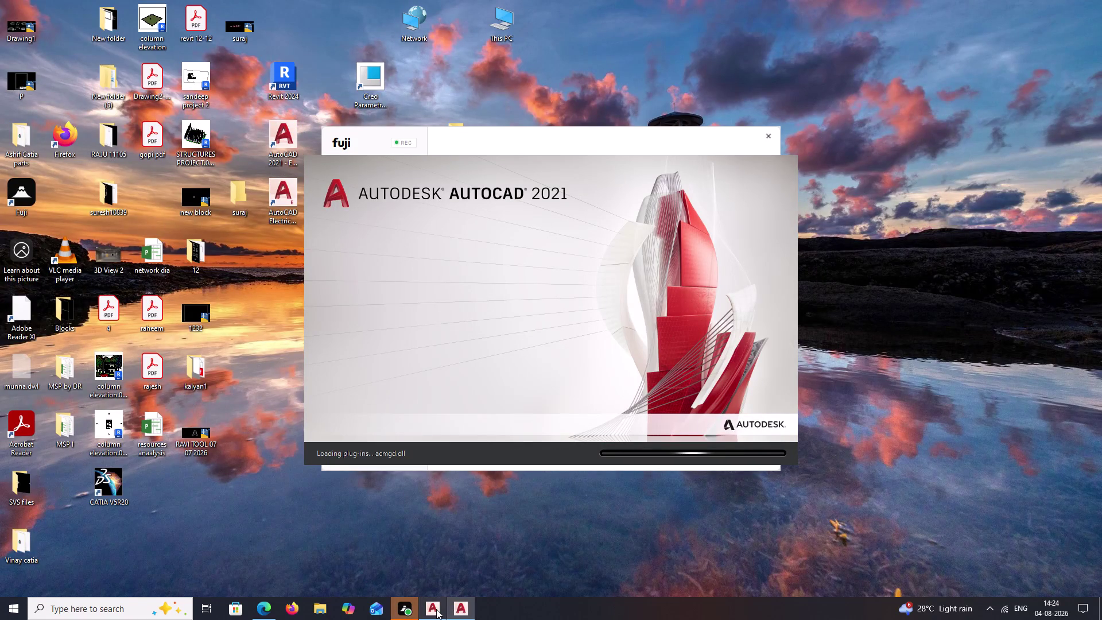
Bring the launching AutoCAD Electrical window forward and let it load the start page.
click(481, 513)
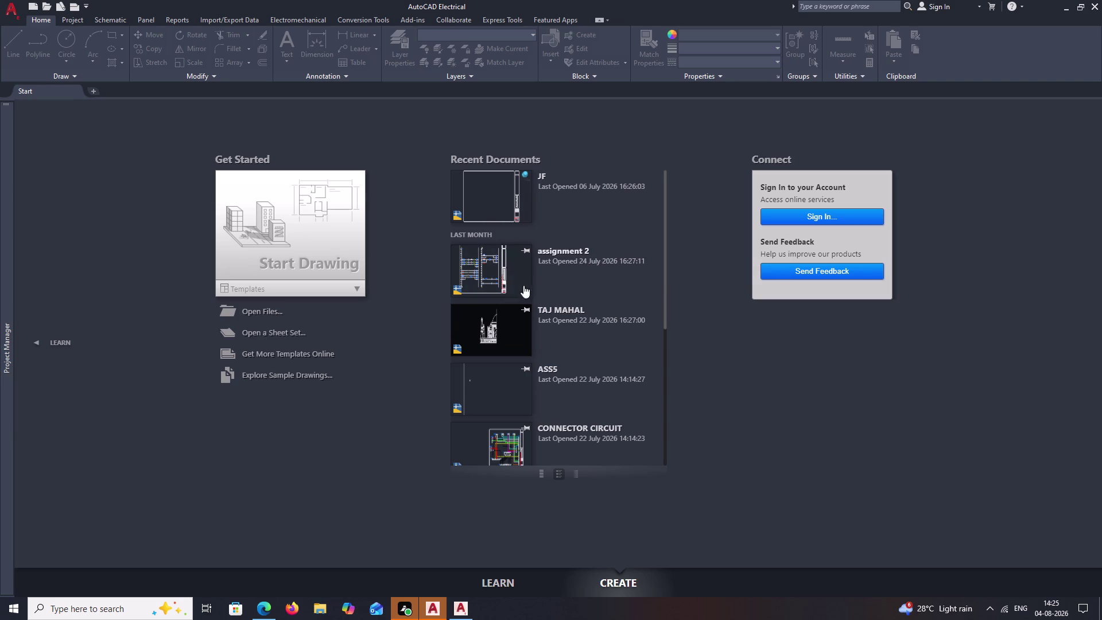
Browse Recent Documents, then start a new drawing with the default title-block sheet.
scroll(down, 3)
scroll(down, 3)
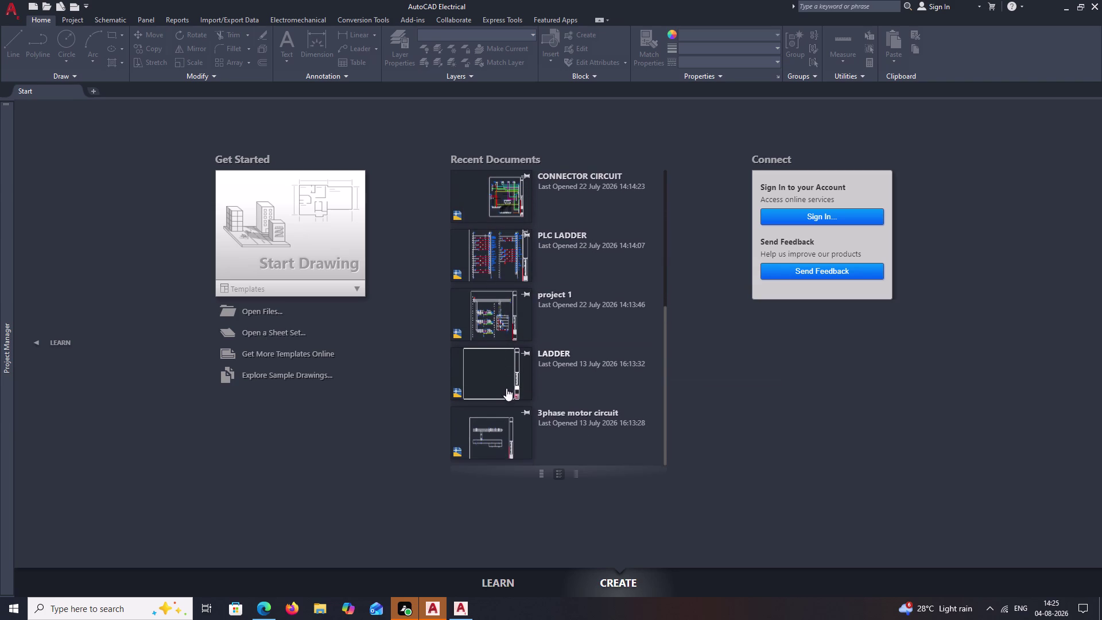
scroll(down, 3)
click(325, 256)
click(325, 256)
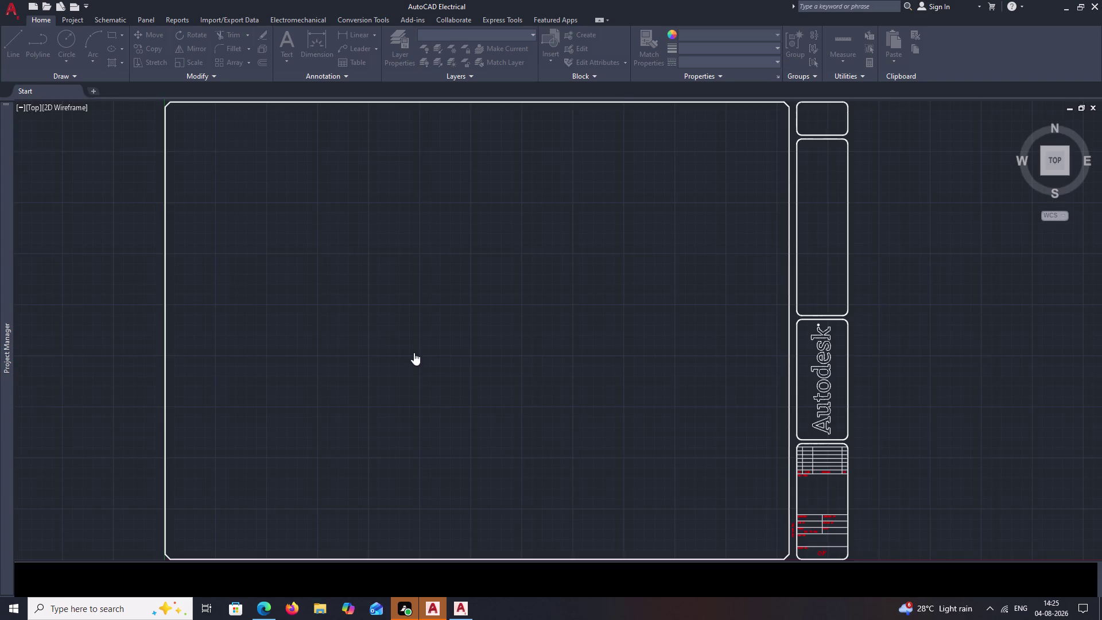
Close AutoCAD Electrical, choosing No to saving changes to Drawing1.dwg.
scroll(down, 3)
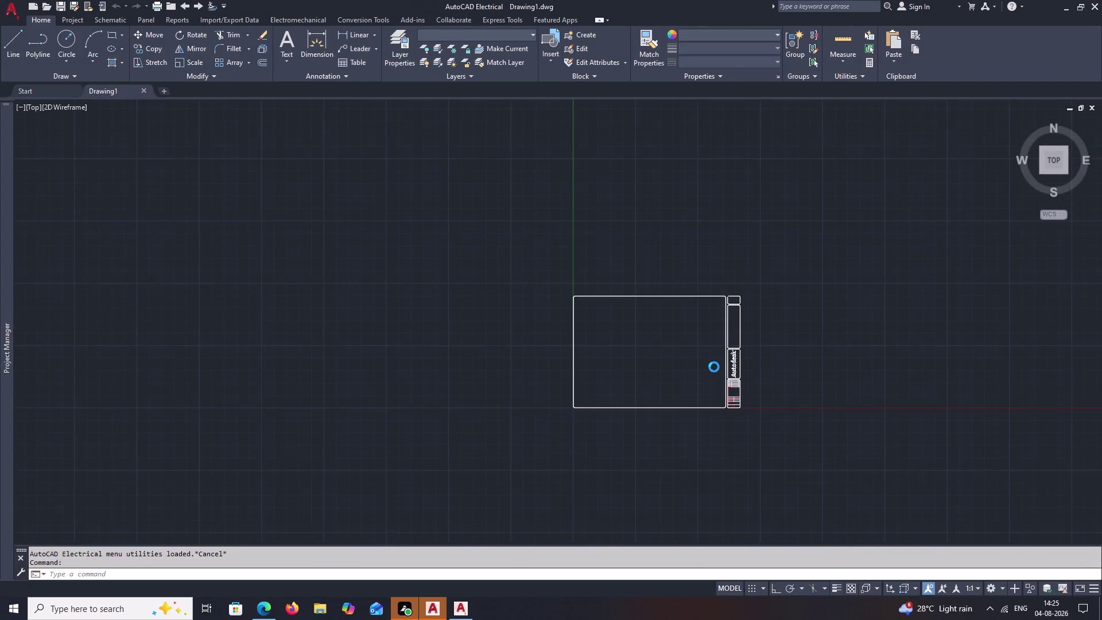
scroll(up, 3)
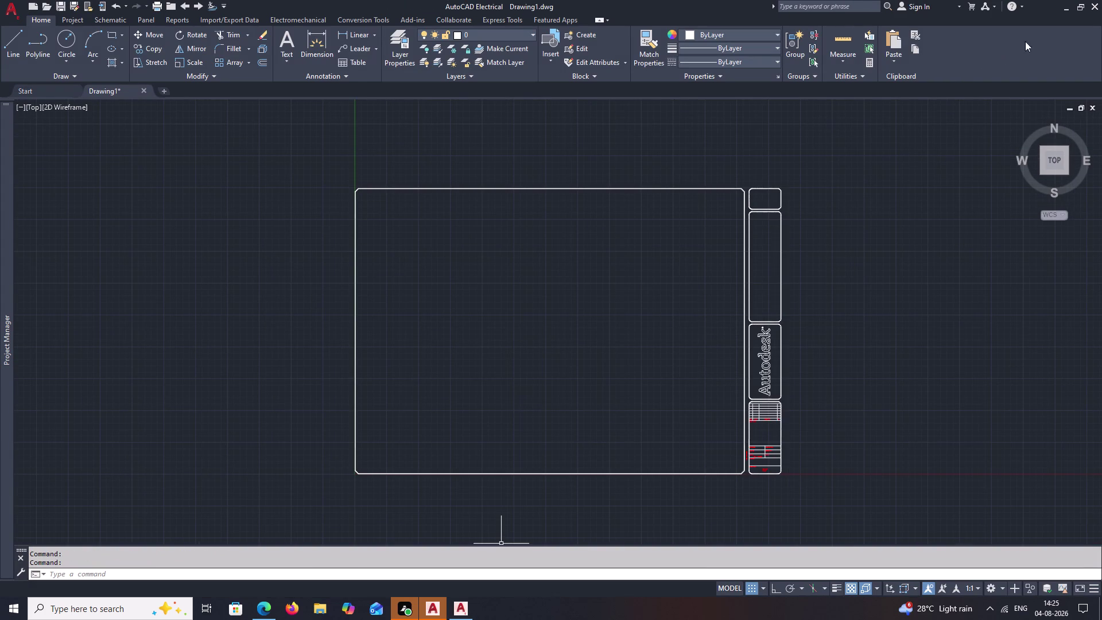
click(1094, 0)
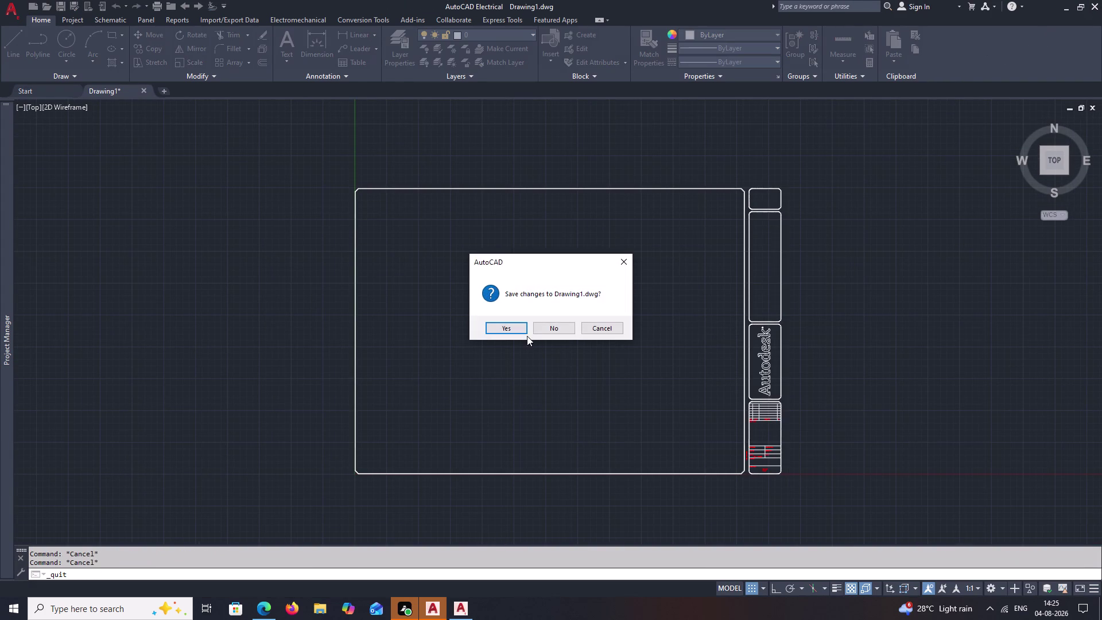
click(543, 327)
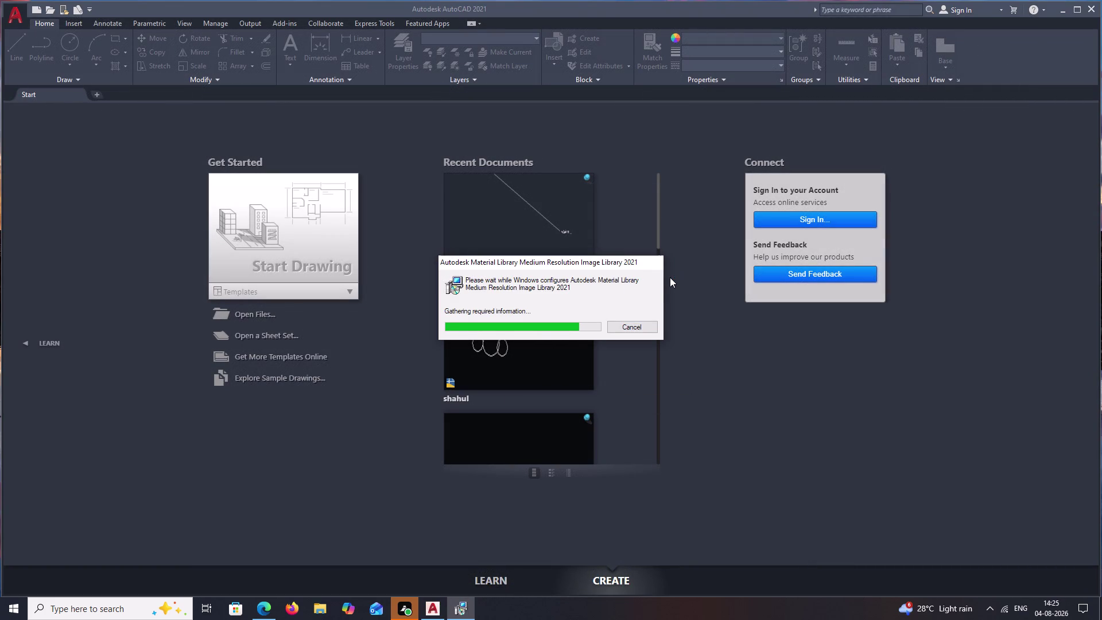
Cancel the Windows material library configuration dialog.
click(646, 329)
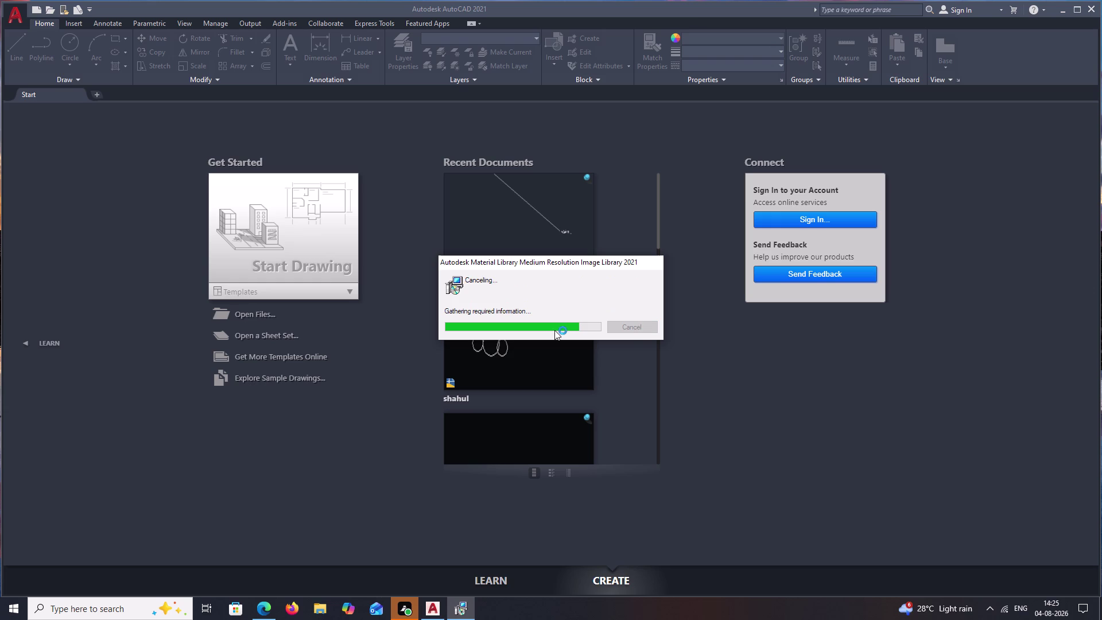
scroll(up, 3)
scroll(down, 3)
scroll(down, 3)
scroll(down, 3)
scroll(up, 3)
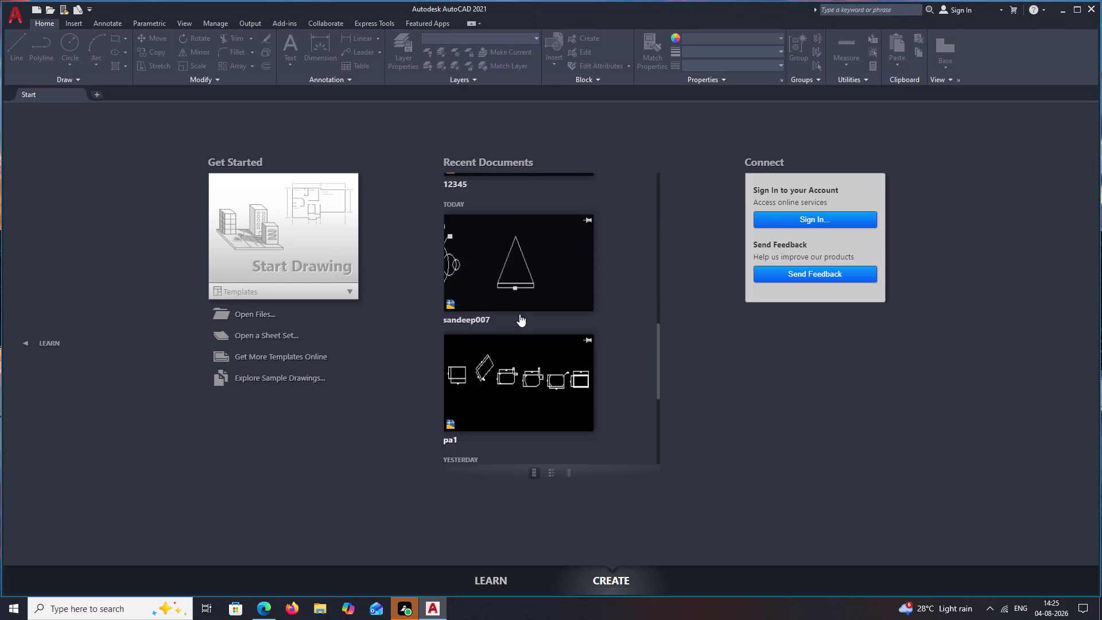
Exit AutoCAD 2021 from its start page, returning to the desktop.
scroll(up, 3)
scroll(down, 3)
scroll(down, 3)
scroll(down, 3)
scroll(down, 3)
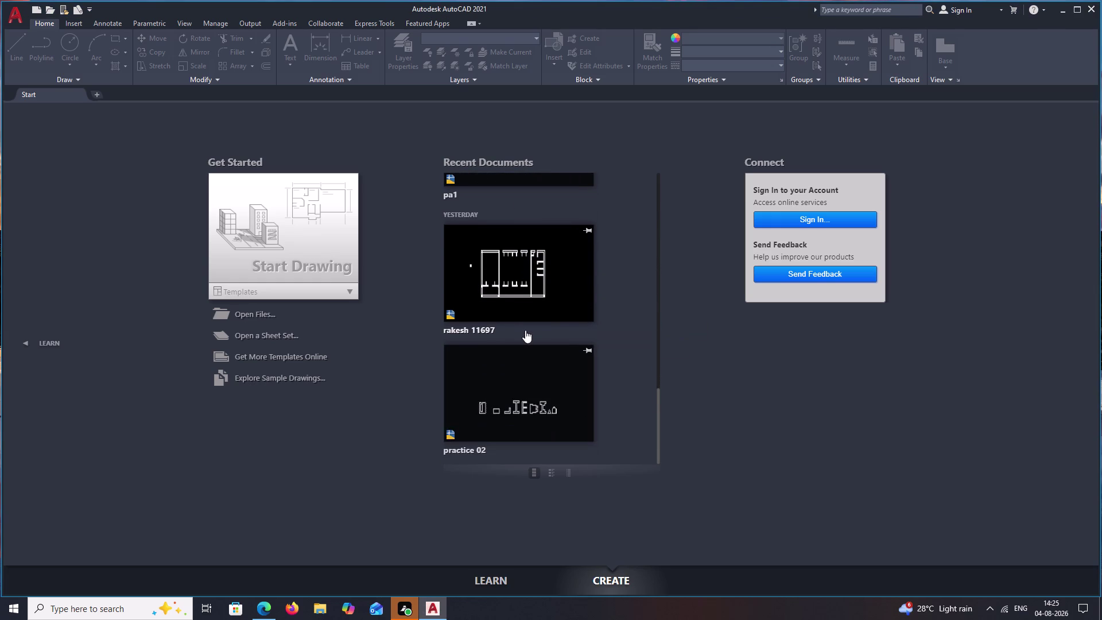
scroll(down, 3)
scroll(up, 3)
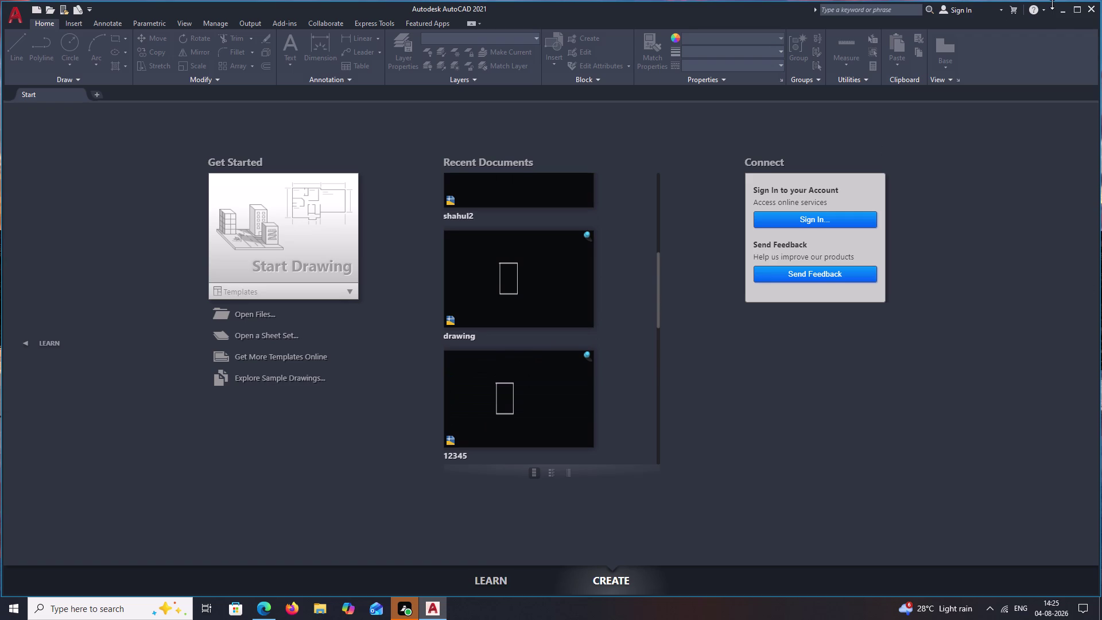
click(1090, 12)
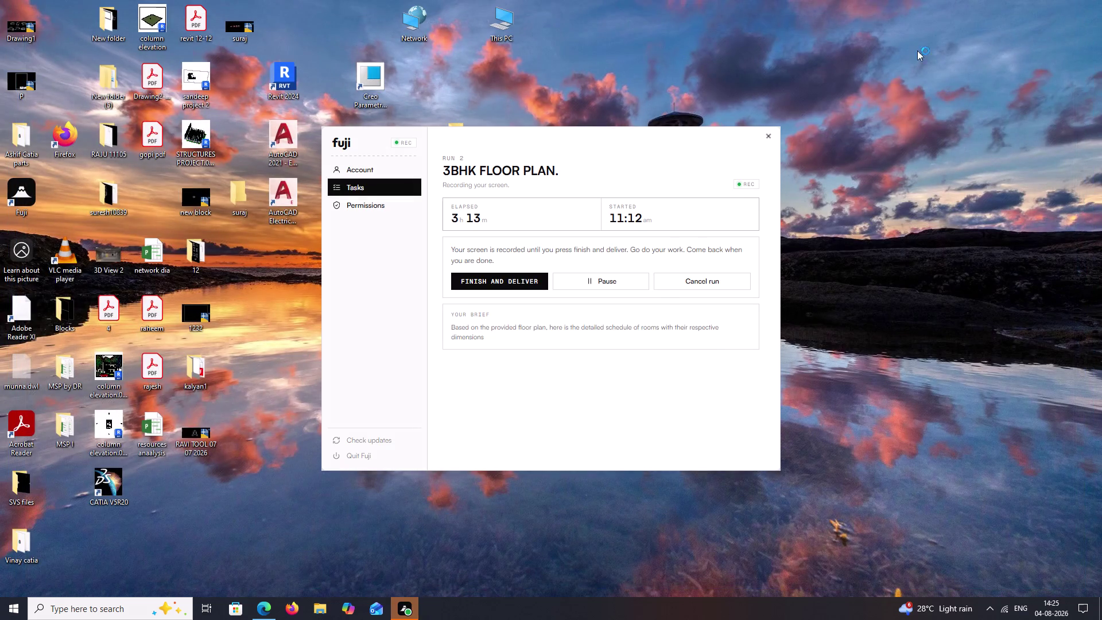